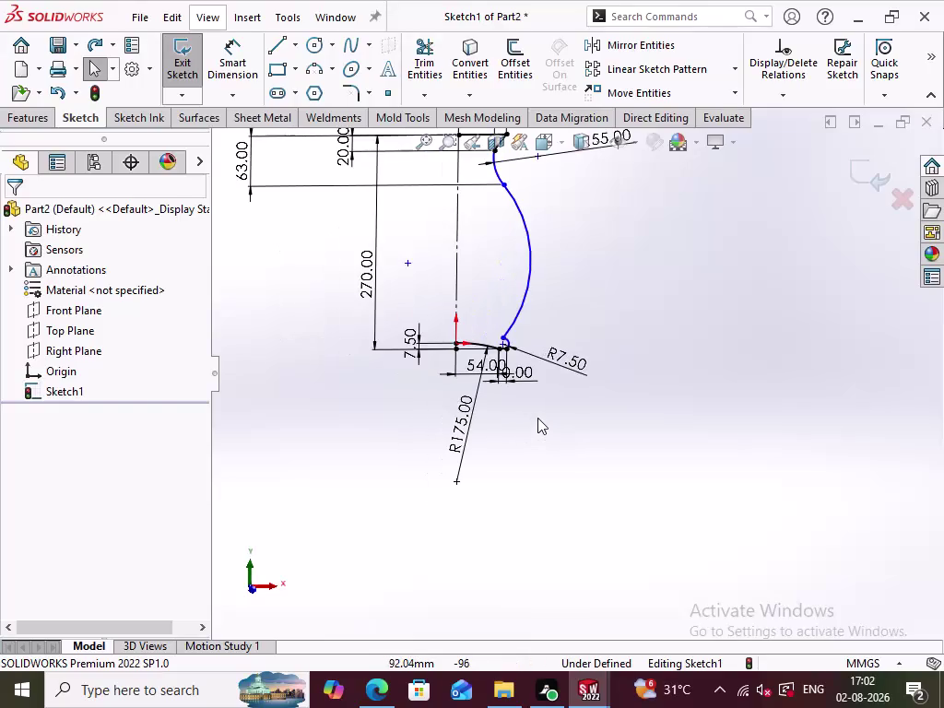
Delete the R55 radius dimension from the short upper arc of Sketch1.
scroll(up, 3)
scroll(down, 3)
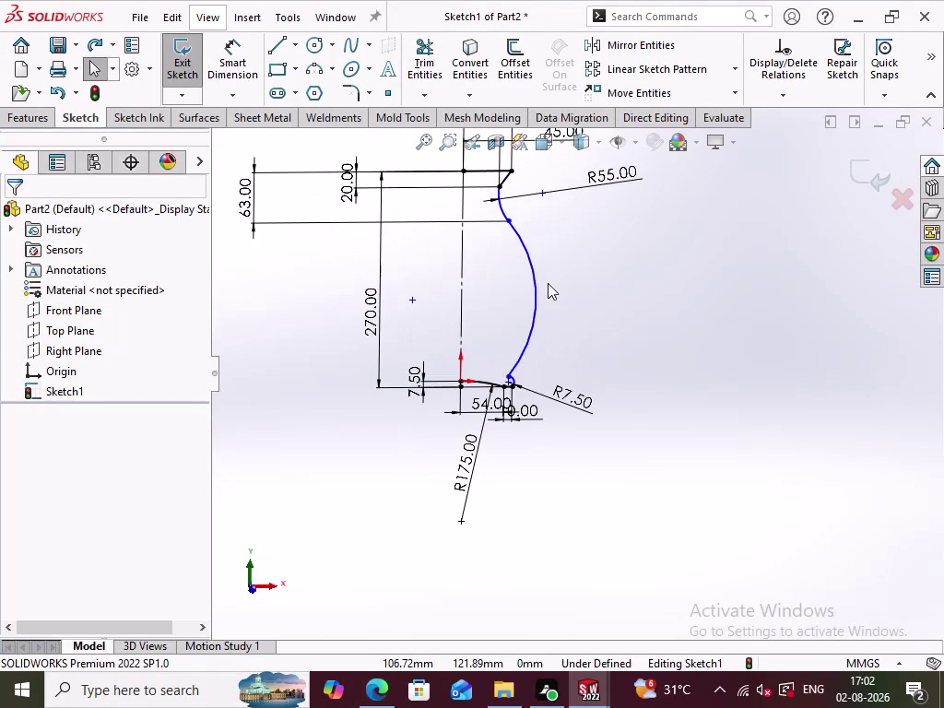
scroll(up, 3)
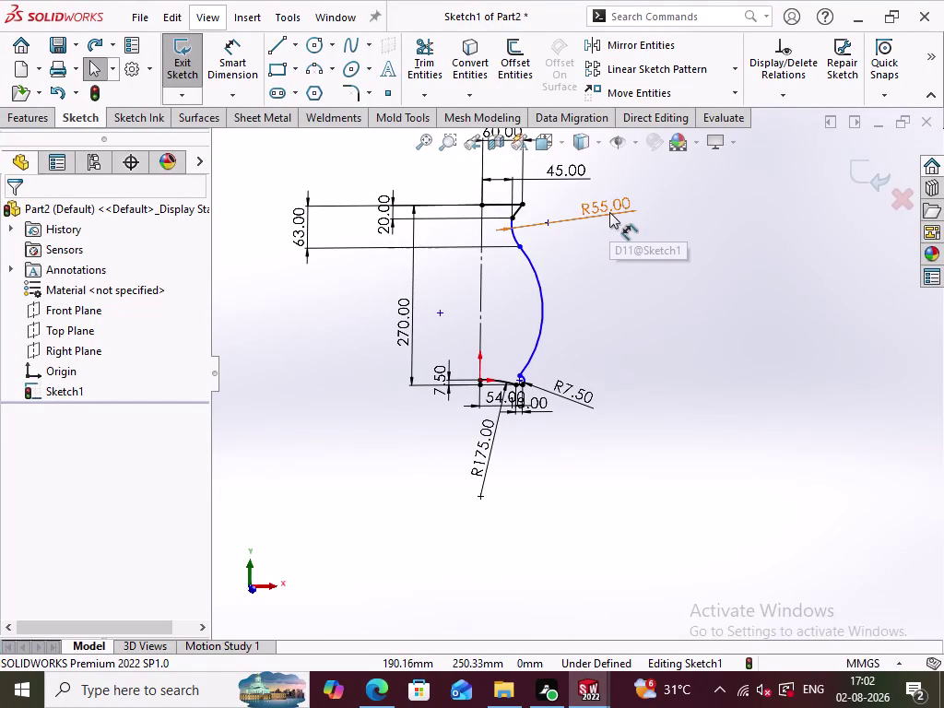
right_click(610, 206)
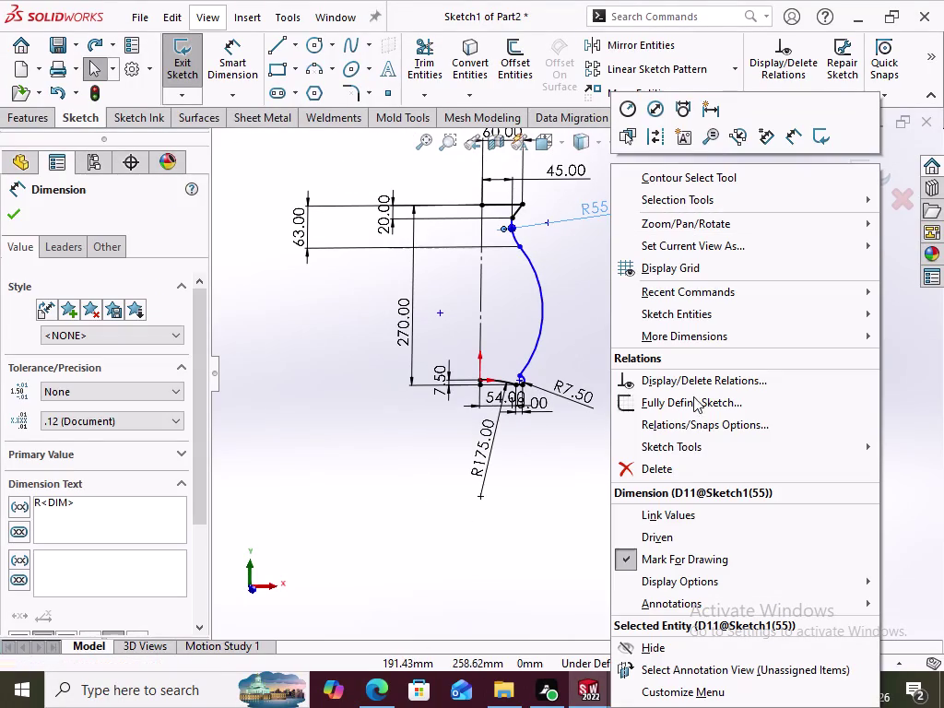
click(679, 471)
click(619, 341)
scroll(down, 3)
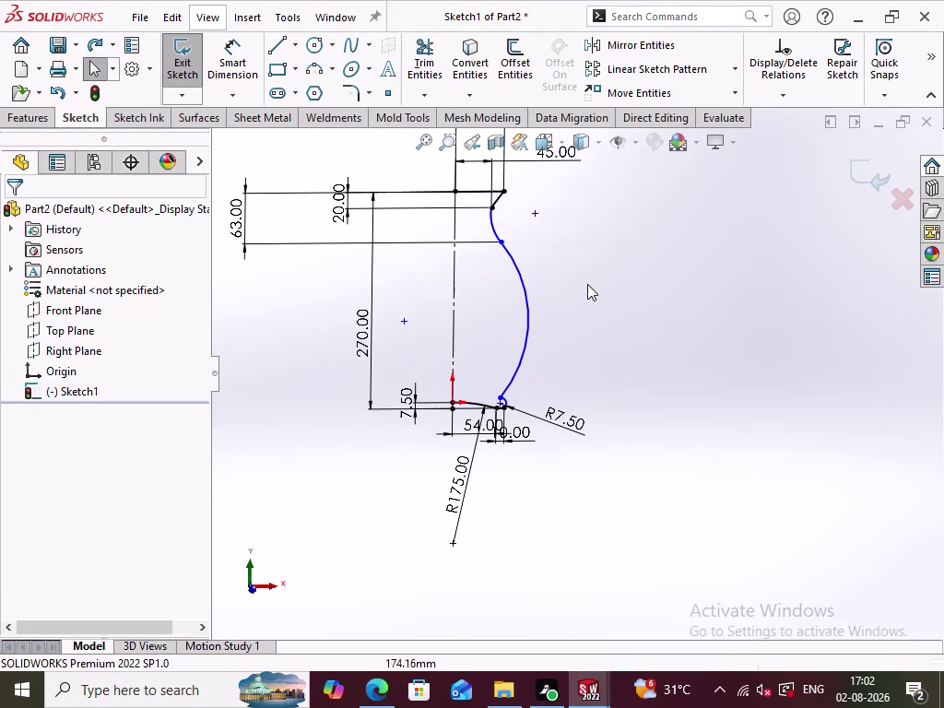
click(255, 64)
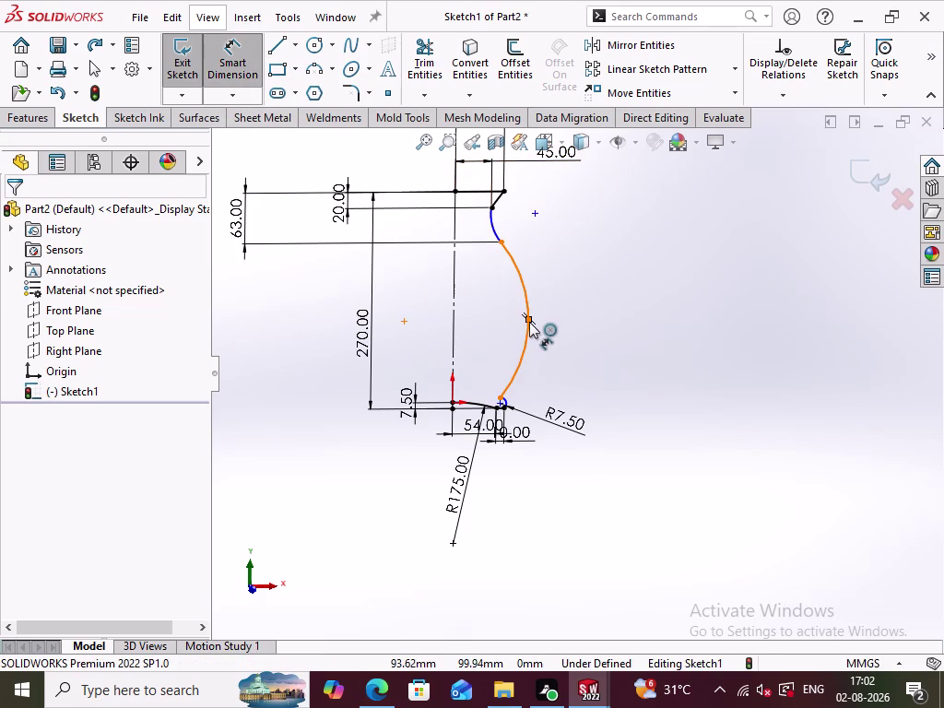
Add a radius dimension to the long curved arc and enter 195.
click(529, 322)
click(573, 305)
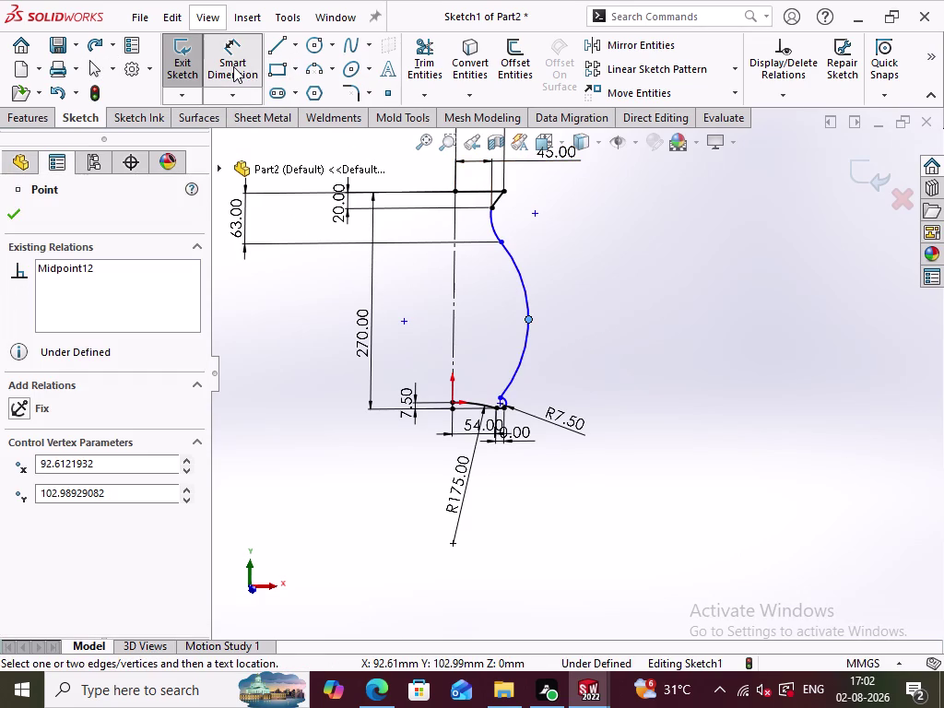
click(233, 67)
click(584, 293)
right_drag(613, 386, 610, 315)
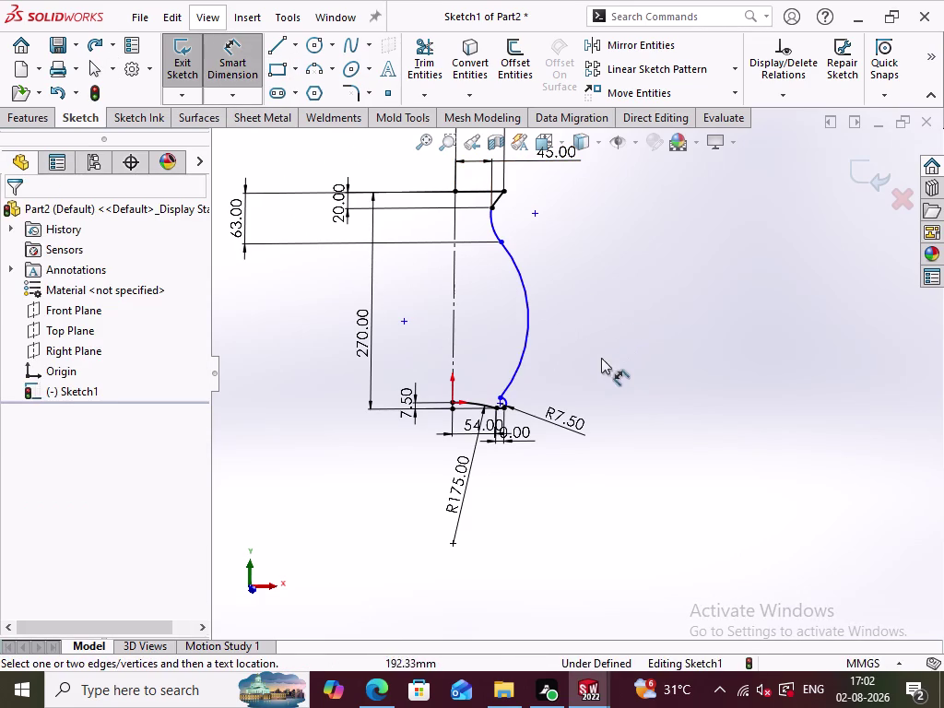
click(532, 339)
click(597, 296)
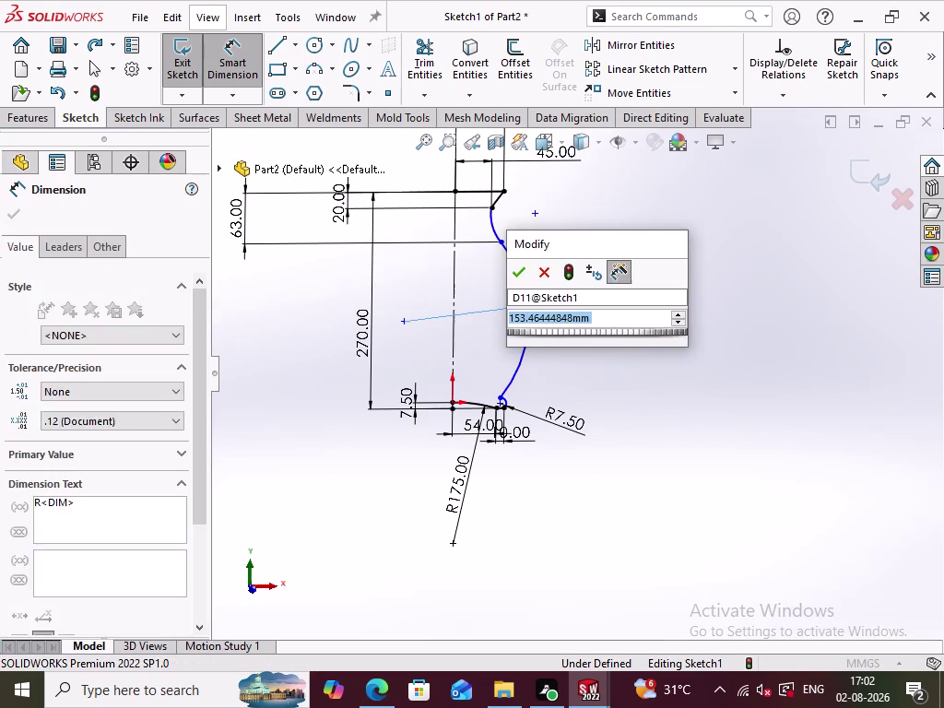
text(19)
key(5)
key(Return)
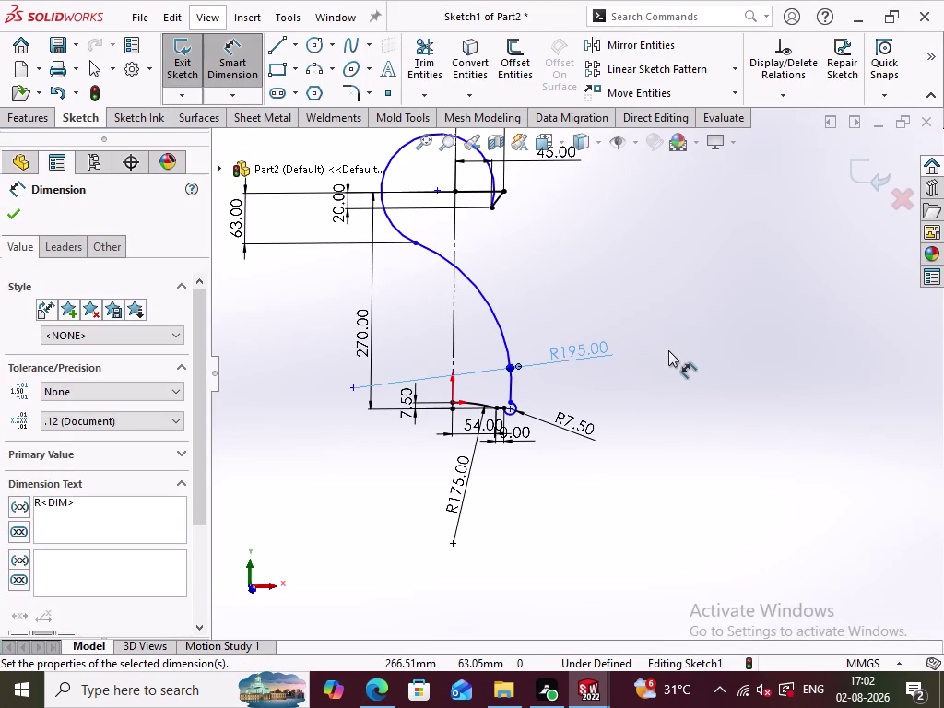
Undo the distorting radius change and delete the R153.46 radius dimension.
key(ctrl+z)
click(665, 359)
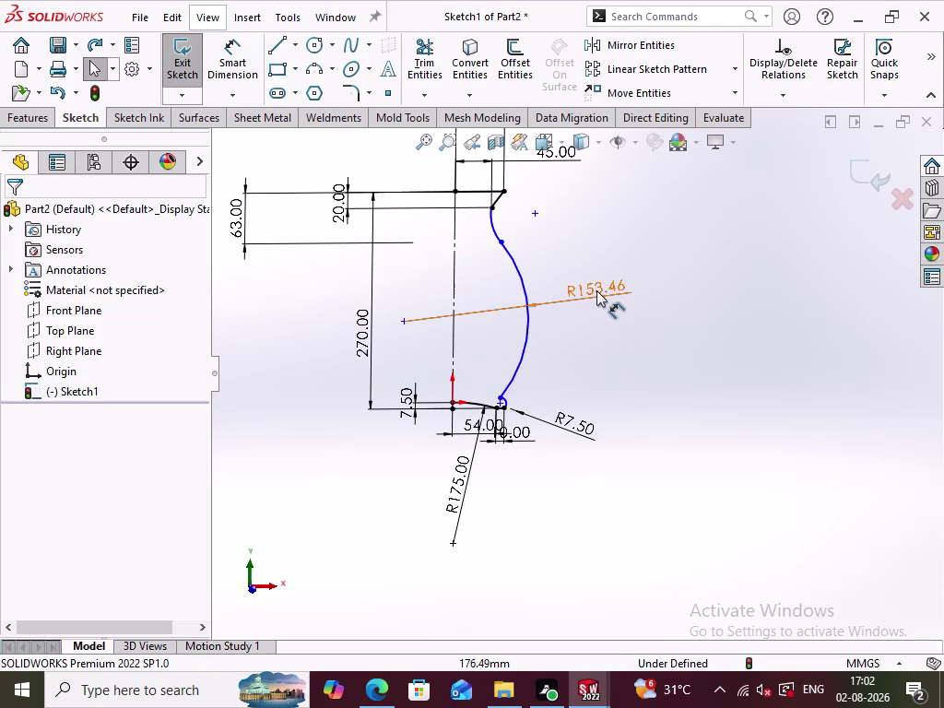
right_click(597, 291)
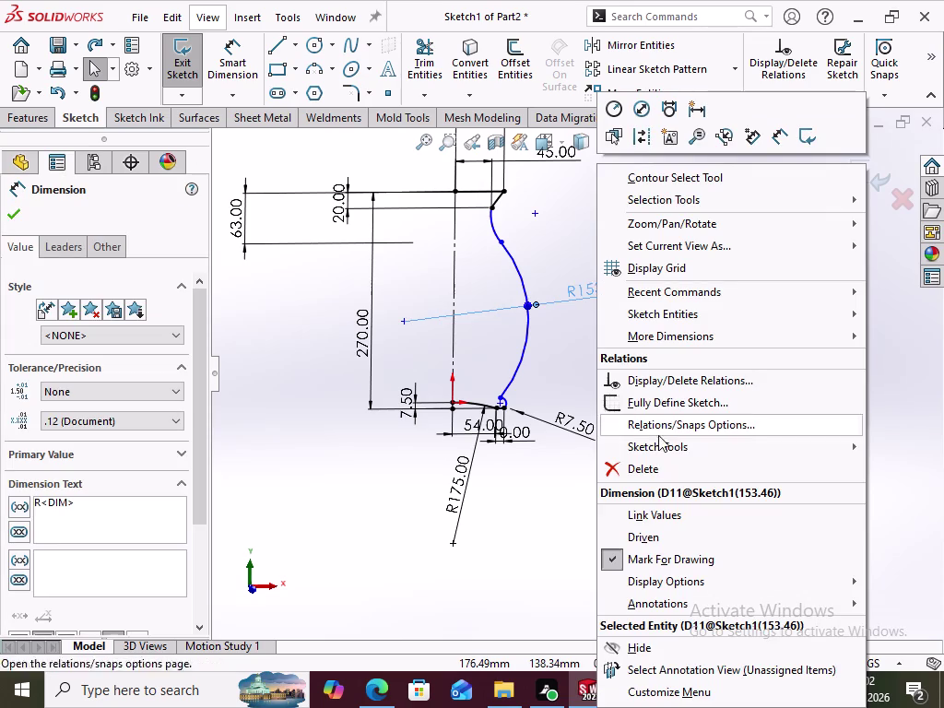
click(656, 464)
click(635, 373)
click(503, 243)
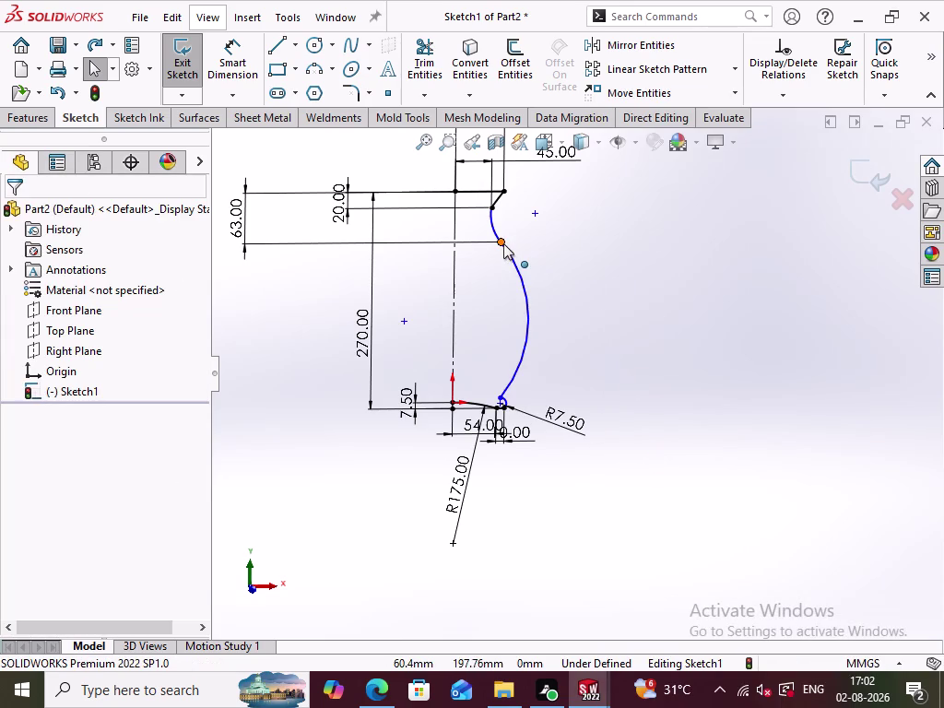
Re-place a radius dimension on the long arc, ready to edit its value.
click(557, 166)
double_click(558, 167)
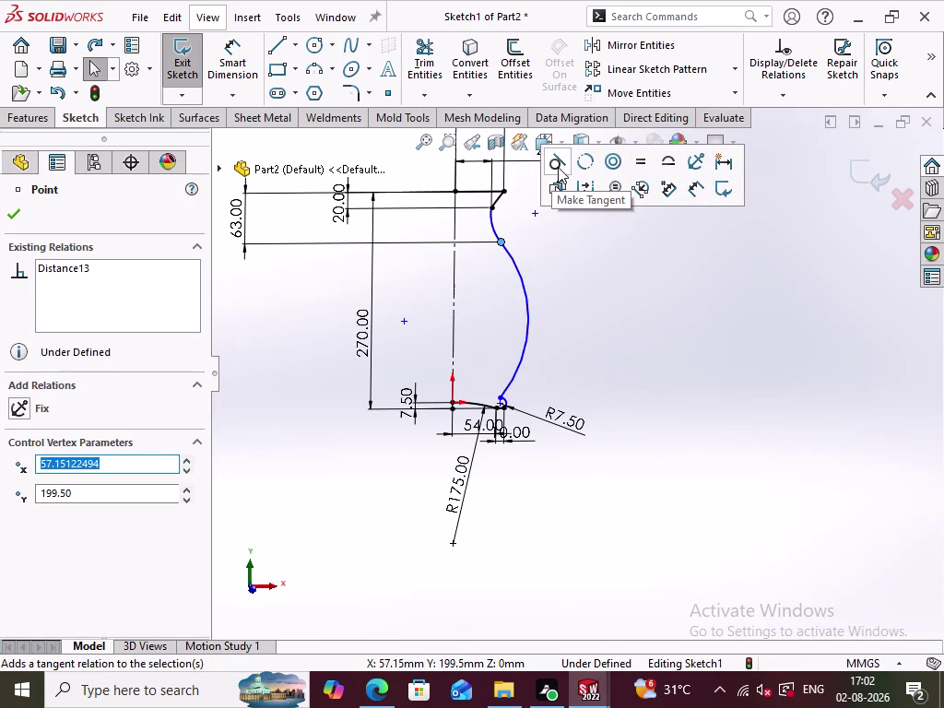
click(582, 254)
right_drag(602, 362, 583, 214)
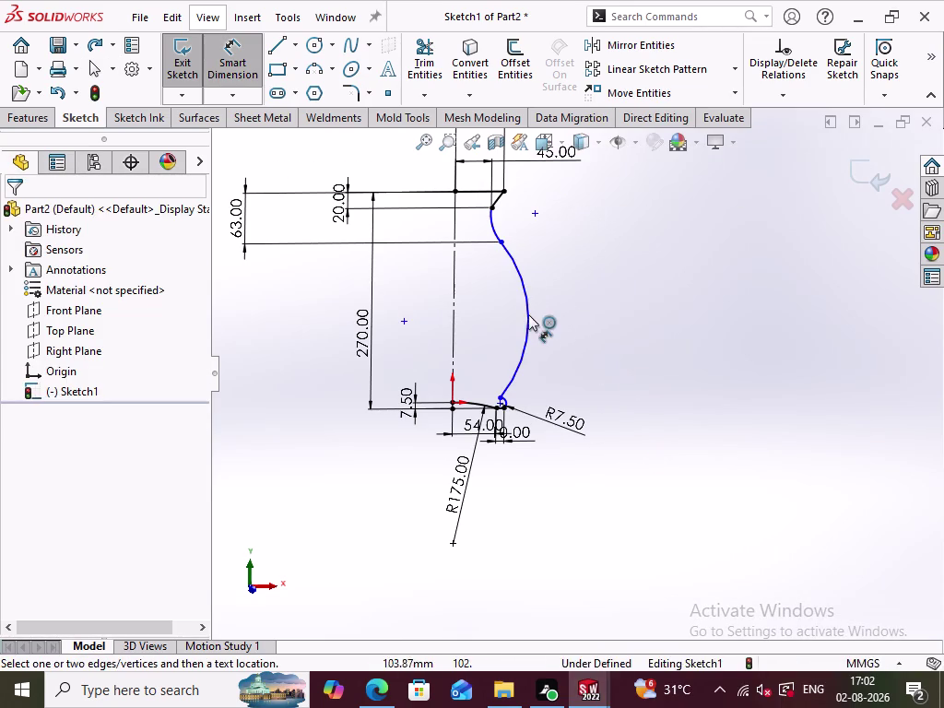
click(528, 314)
click(580, 282)
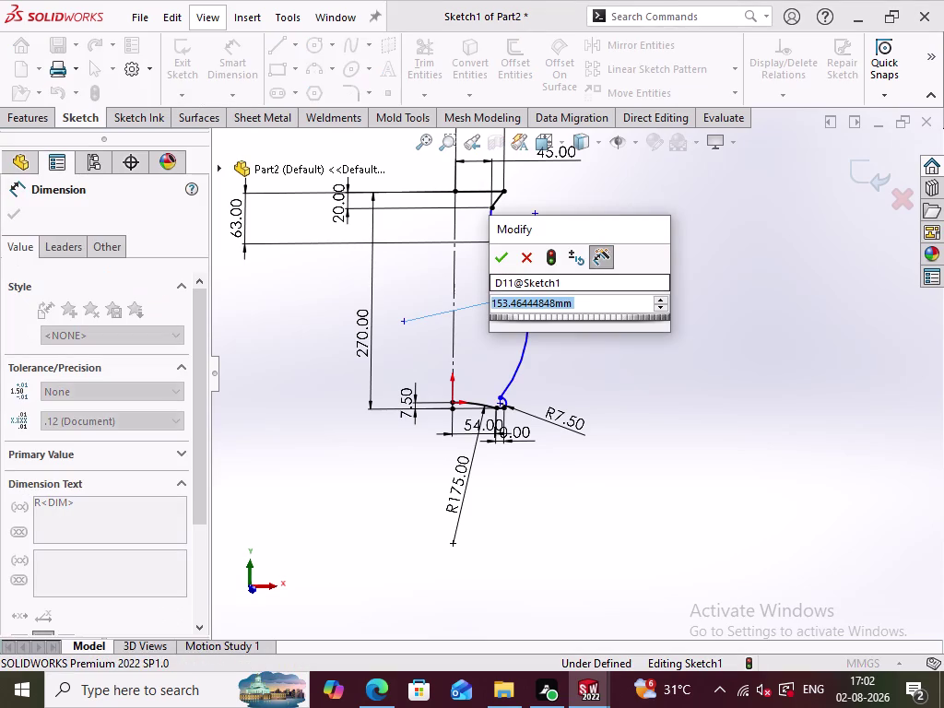